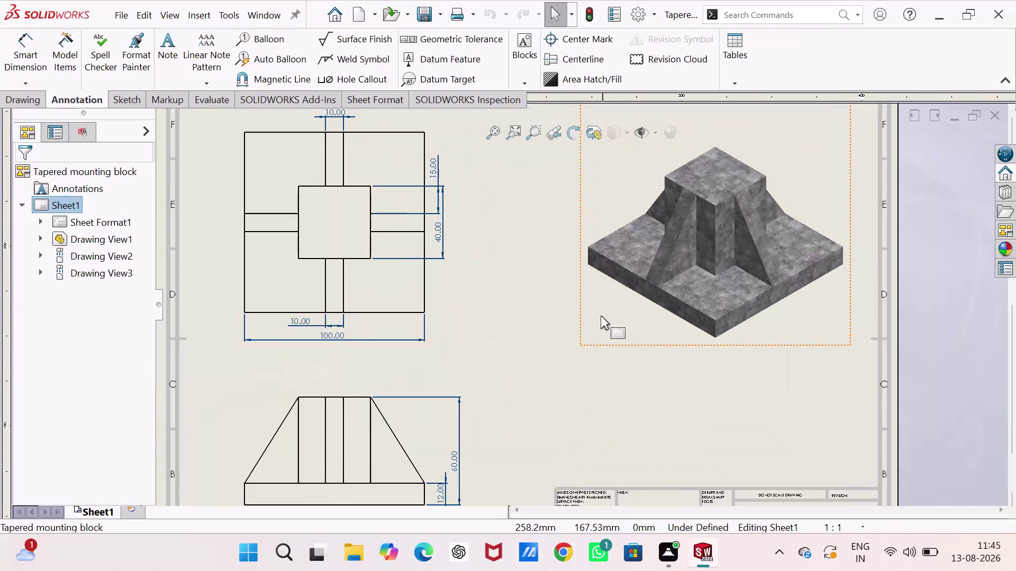
Zoom the drawing to show the whole Sheet1 with top, front, isometric views and title block.
scroll(up, 3)
scroll(down, 3)
scroll(up, 3)
scroll(down, 3)
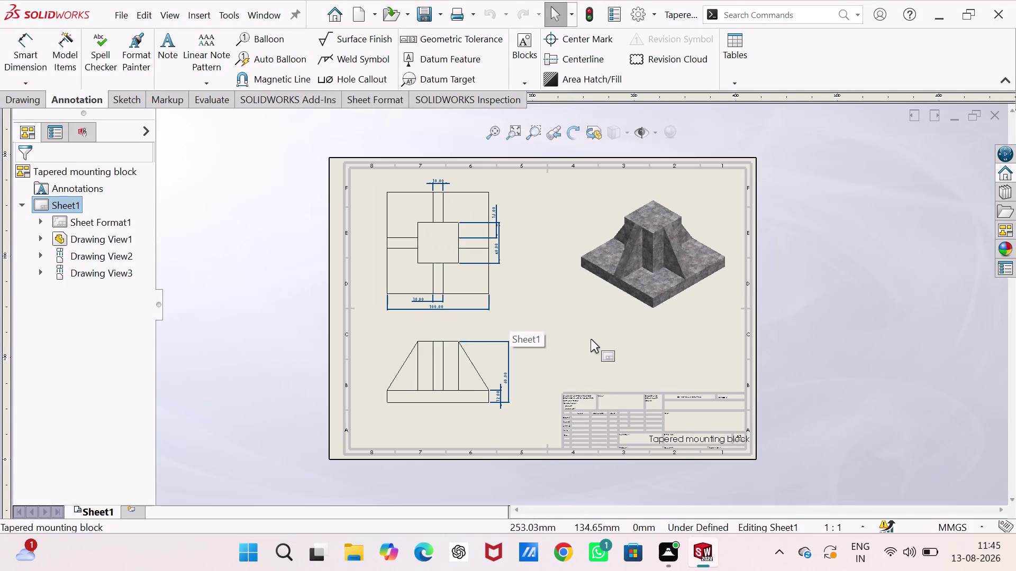